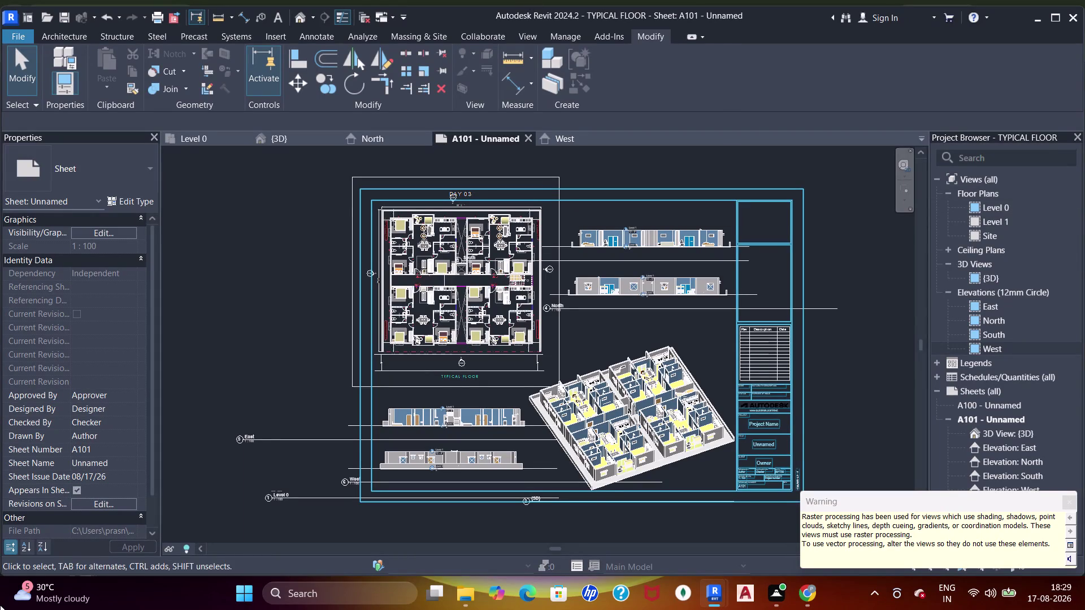
Launch File Explorer from the taskbar, leaving Revit open on sheet A101.
click(473, 599)
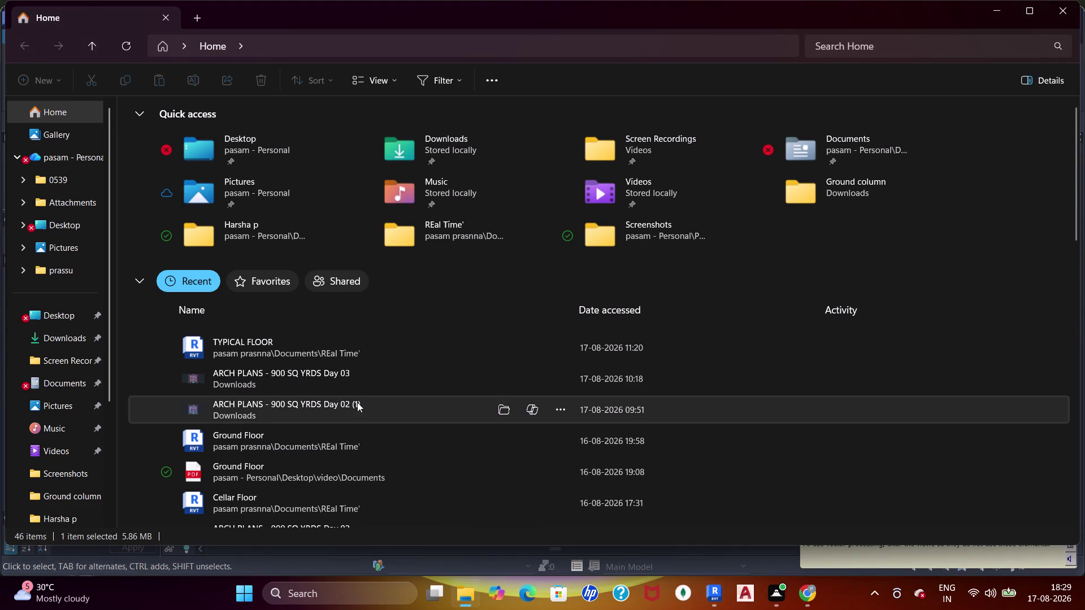
Go to the Windows (C:) drive under This PC and browse its folders.
scroll(down, 3)
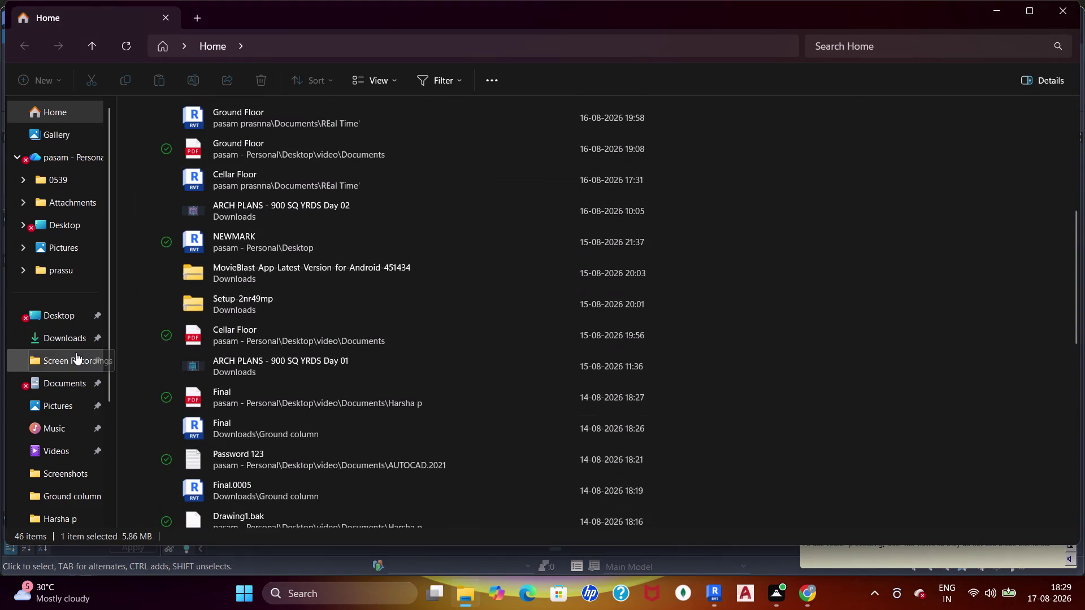
scroll(down, 3)
click(58, 453)
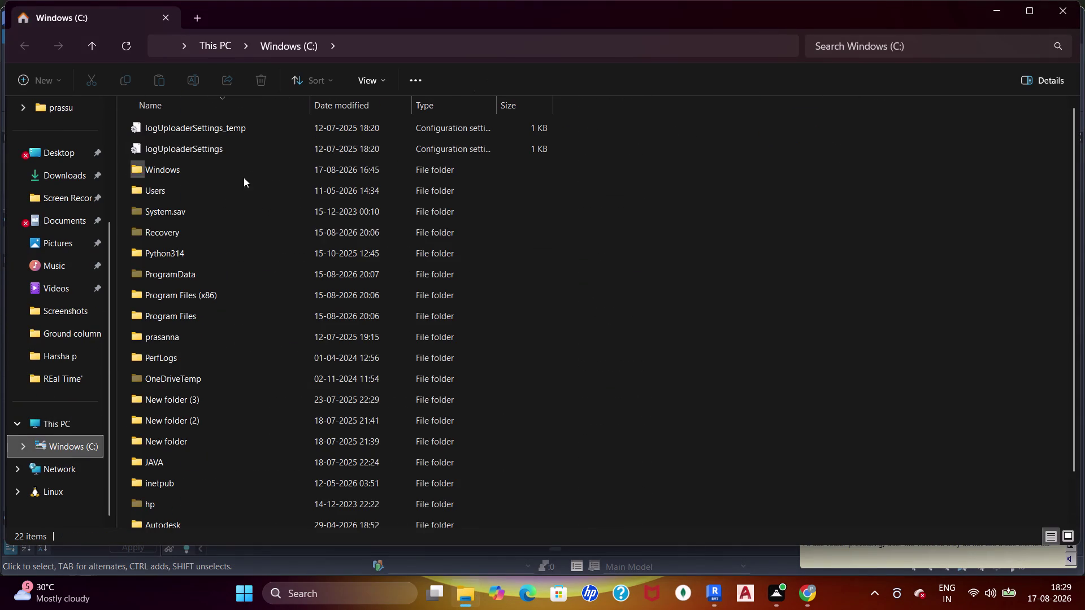
scroll(down, 3)
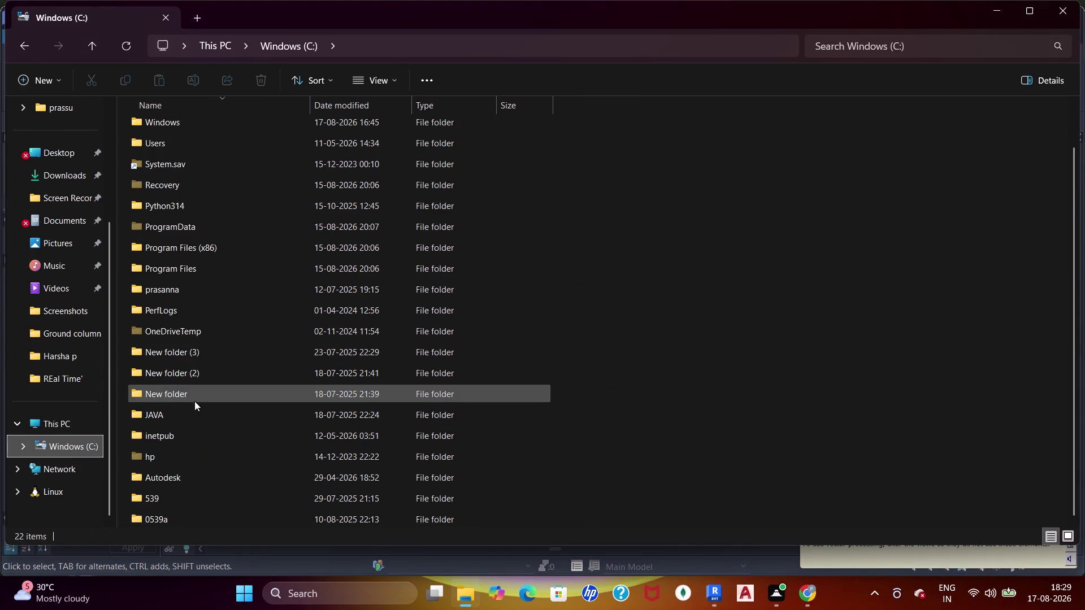
scroll(down, 3)
scroll(down, 3)
scroll(up, 3)
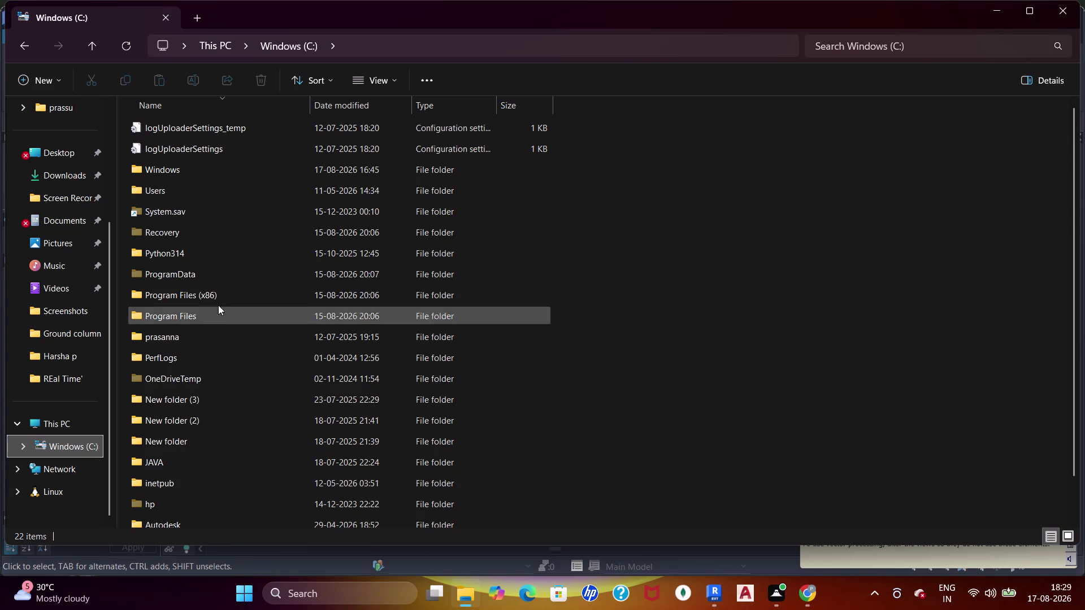
scroll(down, 3)
scroll(up, 3)
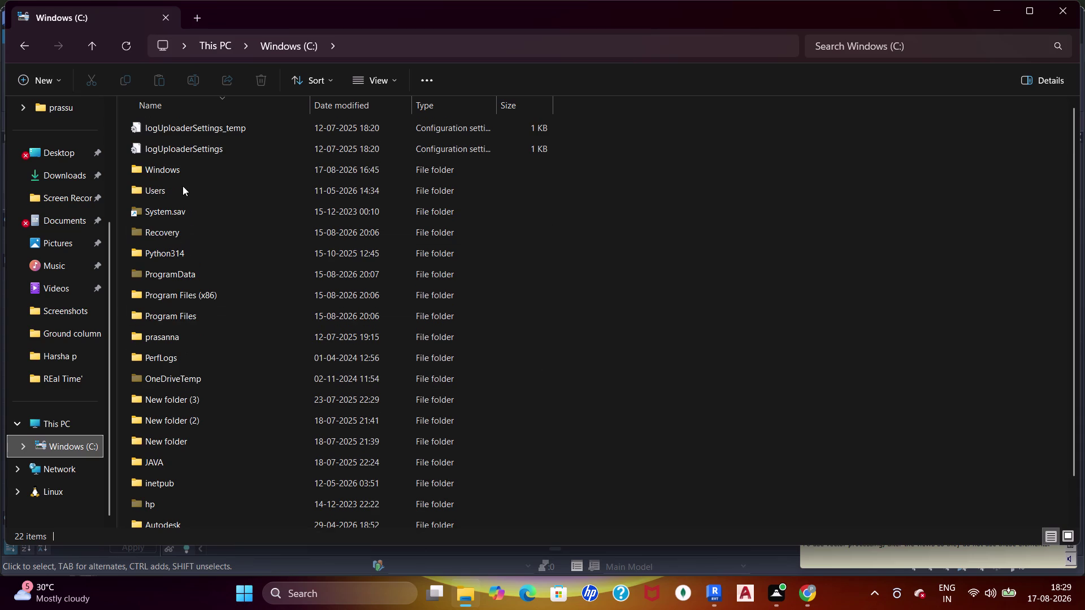
Open Users, the personal user folder, Documents, then the REal Time' folder.
click(182, 186)
double_click(183, 185)
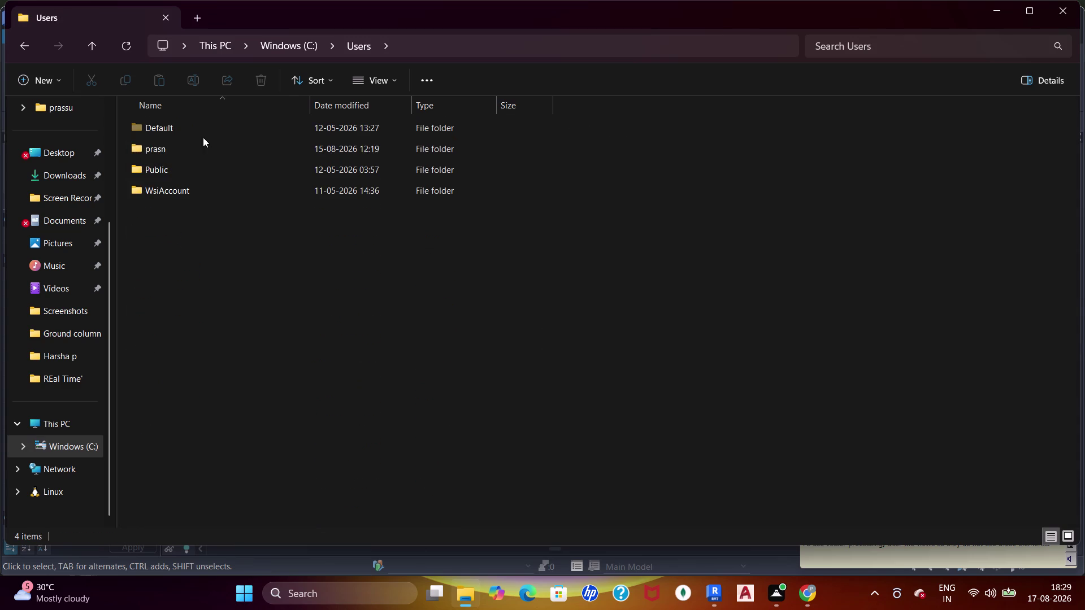
double_click(199, 152)
scroll(down, 3)
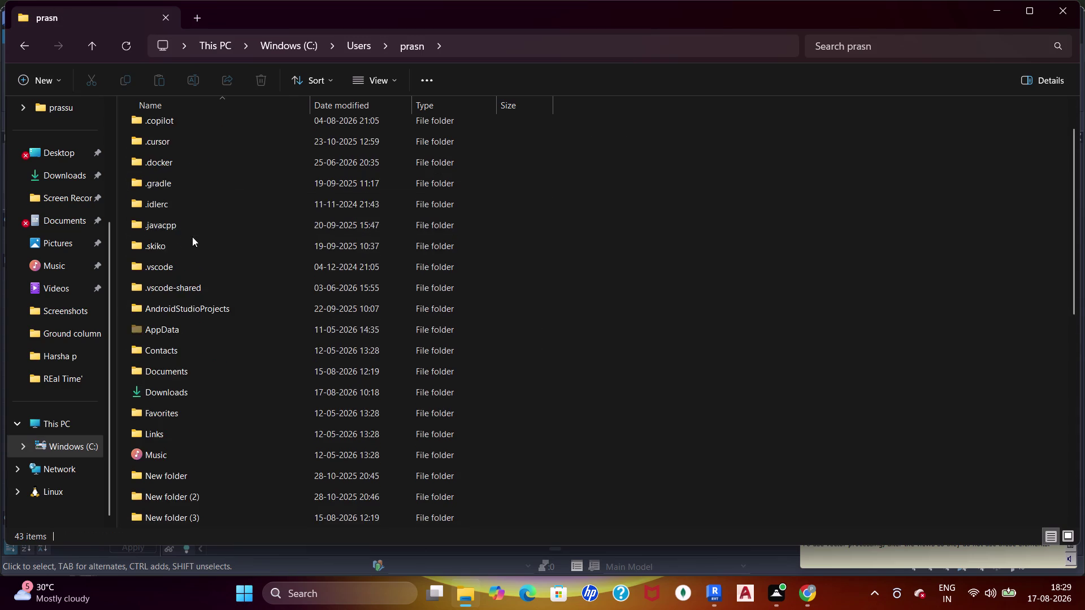
scroll(down, 3)
double_click(193, 248)
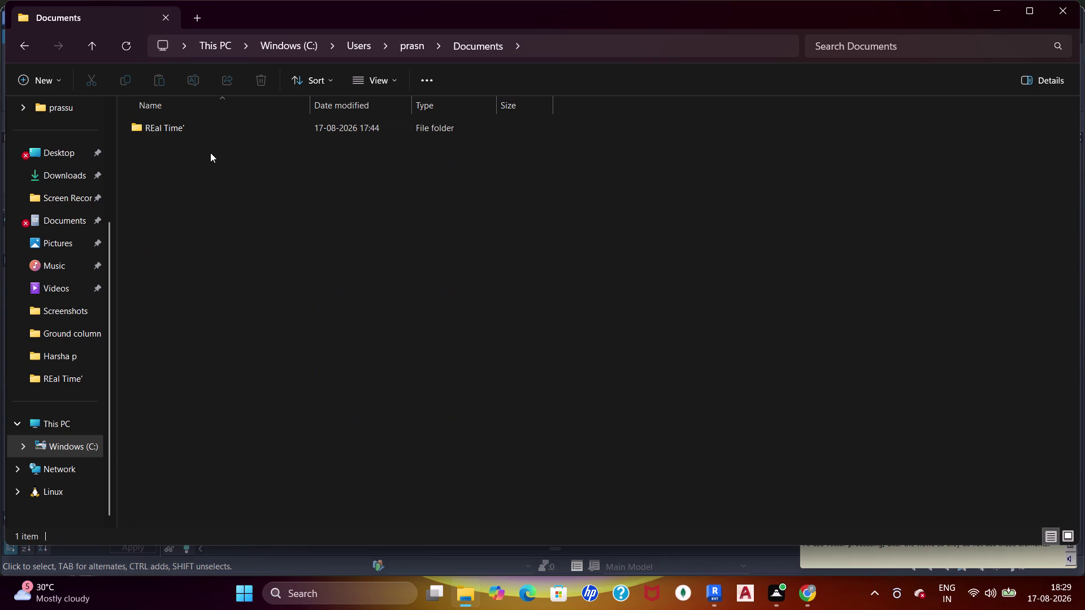
double_click(207, 135)
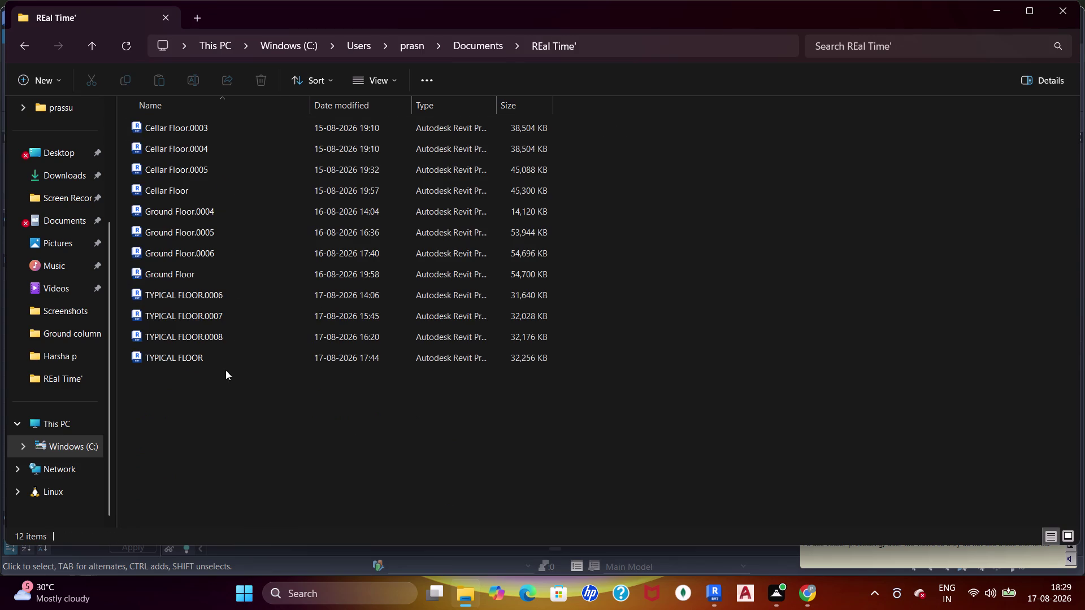